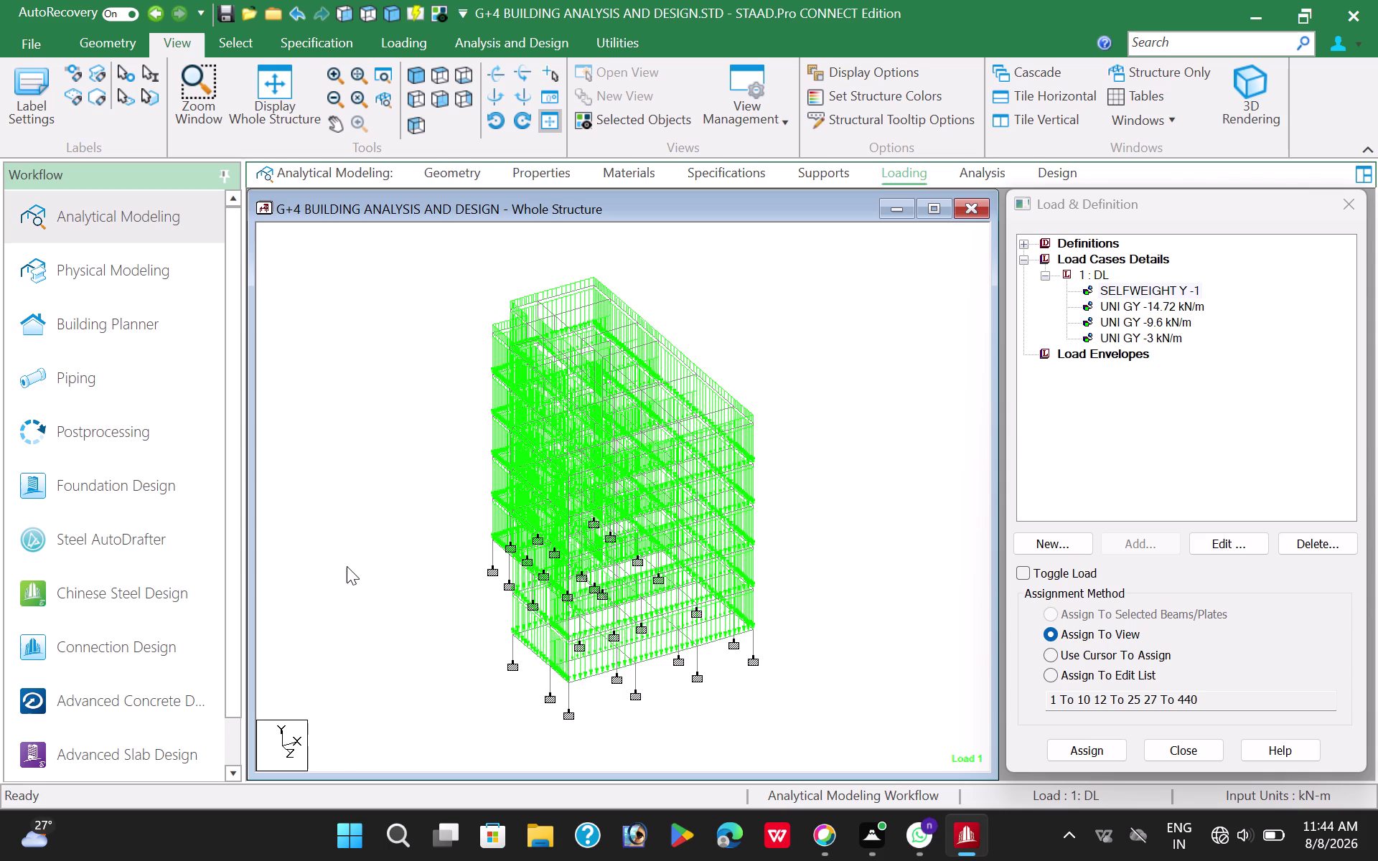
Start a new Node-type group from Utilities > Groups in the Define Group Name dialog.
click(440, 603)
click(421, 427)
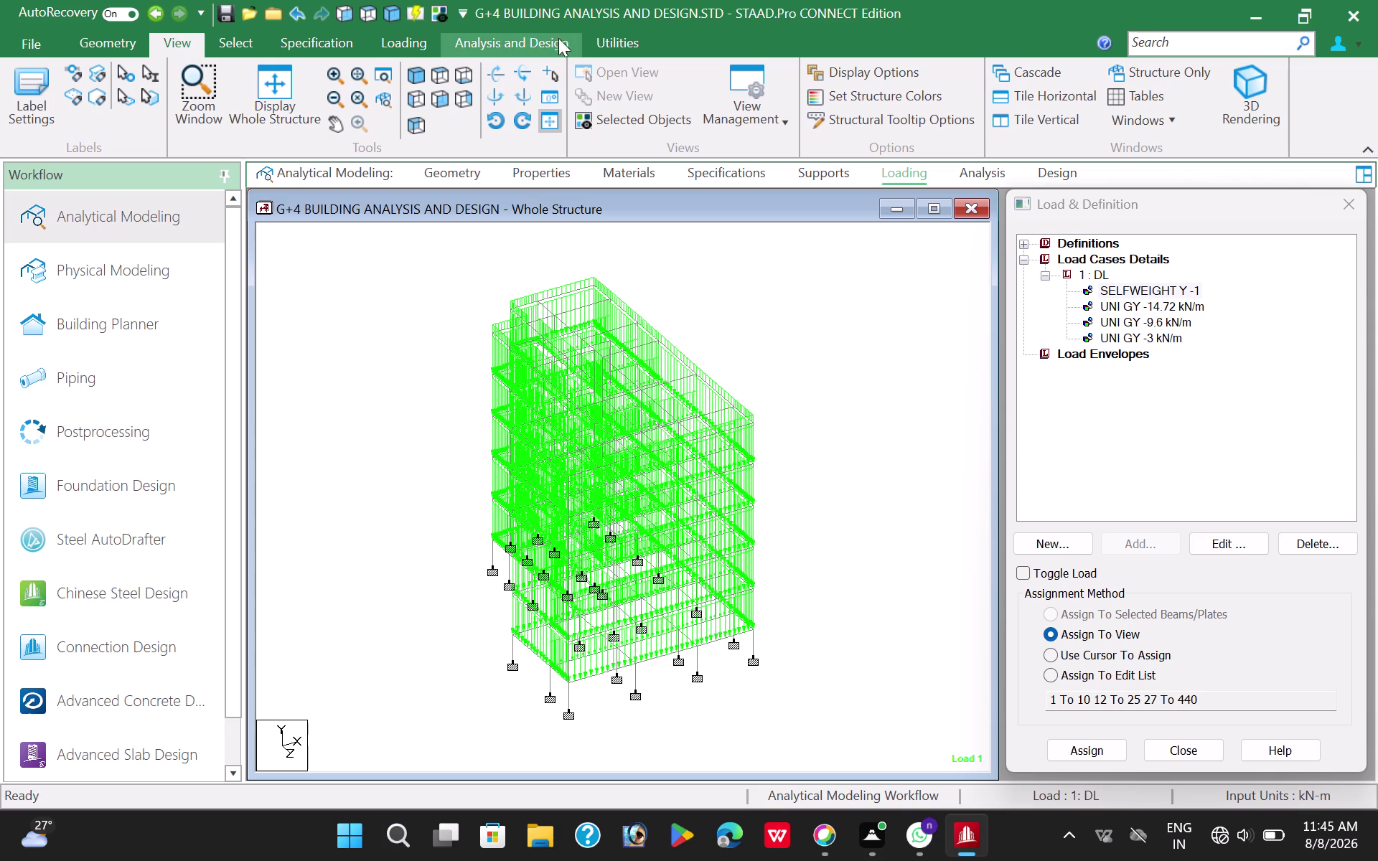
click(637, 41)
click(291, 93)
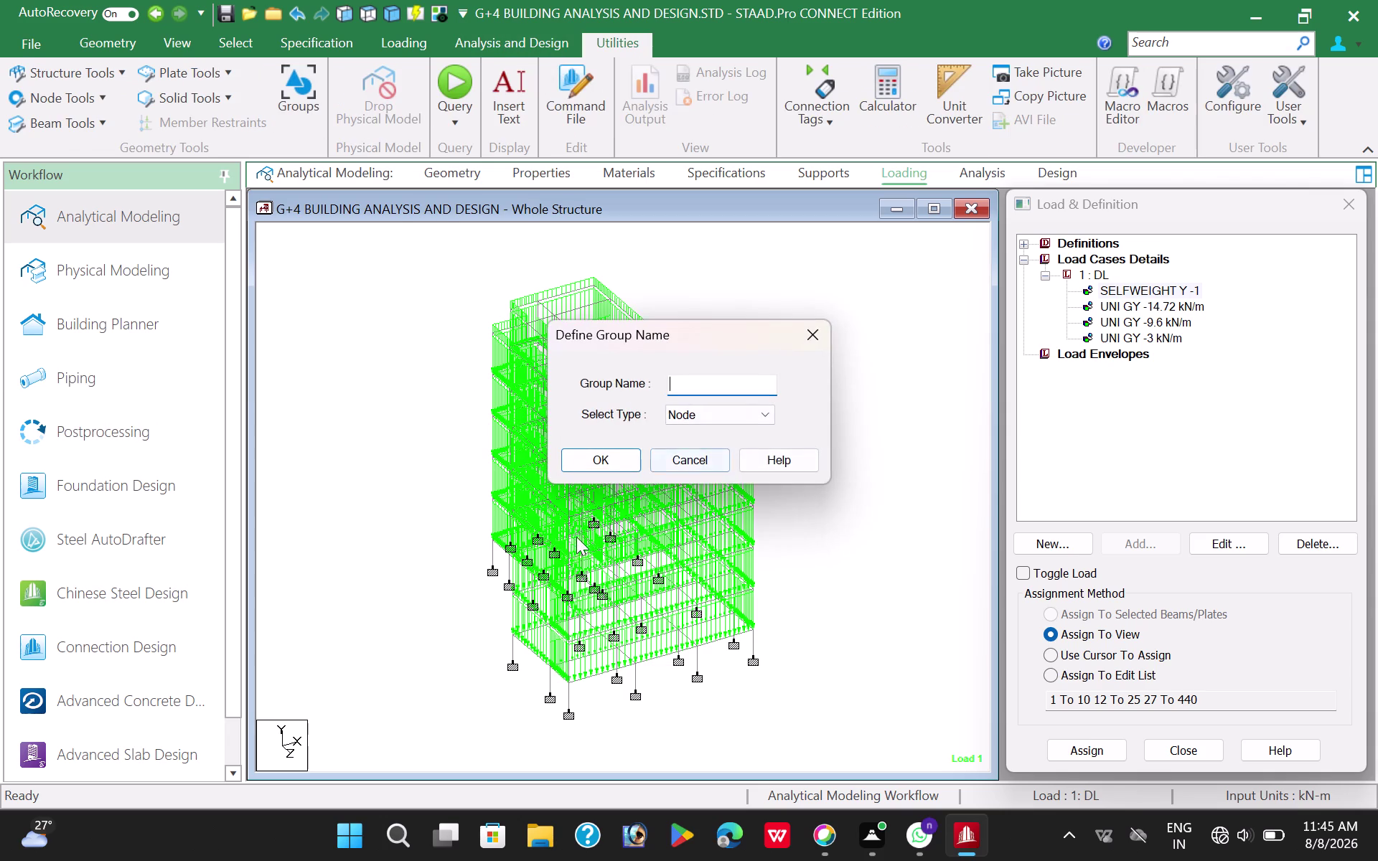
click(680, 387)
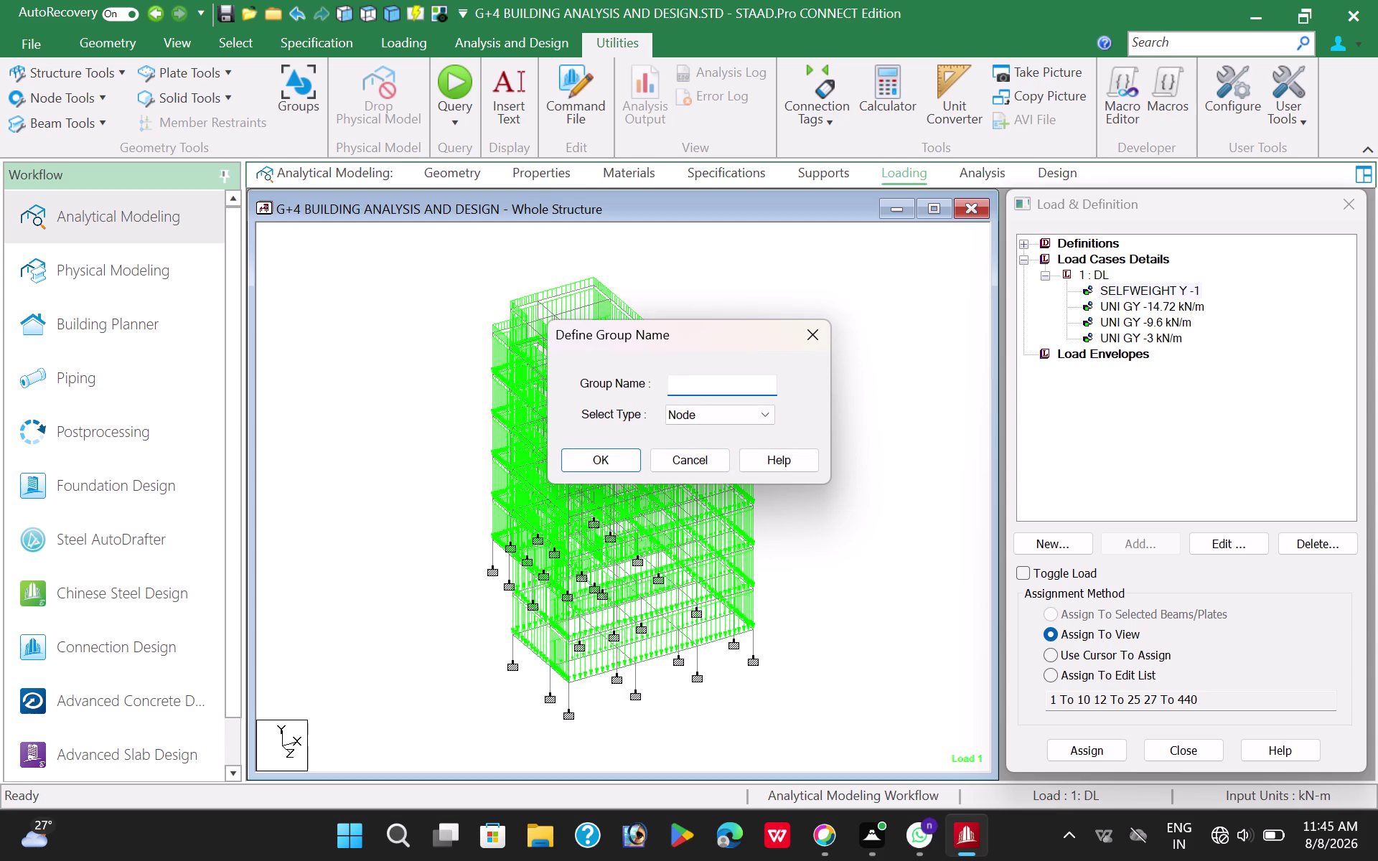